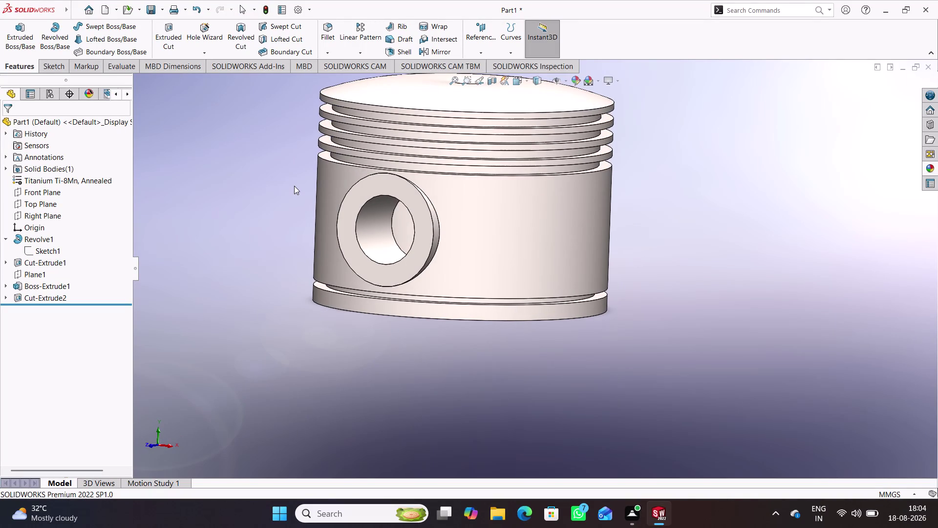
Orbit the piston to inspect the pin boss and crowned top, then undo two edits.
middle_drag(267, 182, 301, 183)
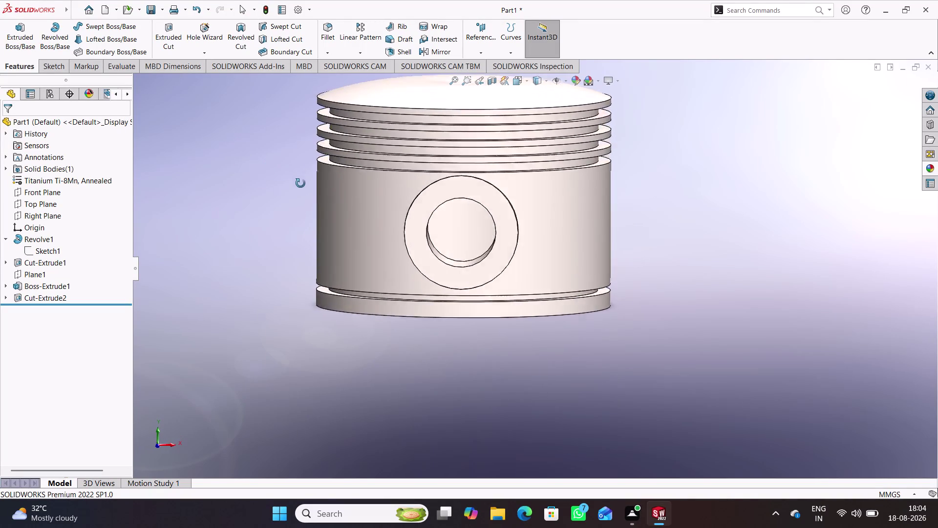
middle_drag(301, 183, 273, 177)
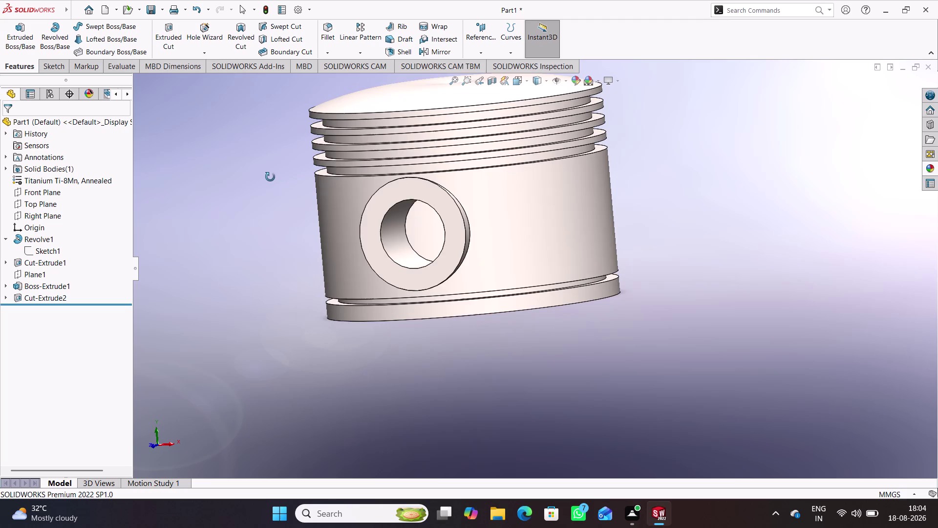
middle_drag(272, 177, 268, 176)
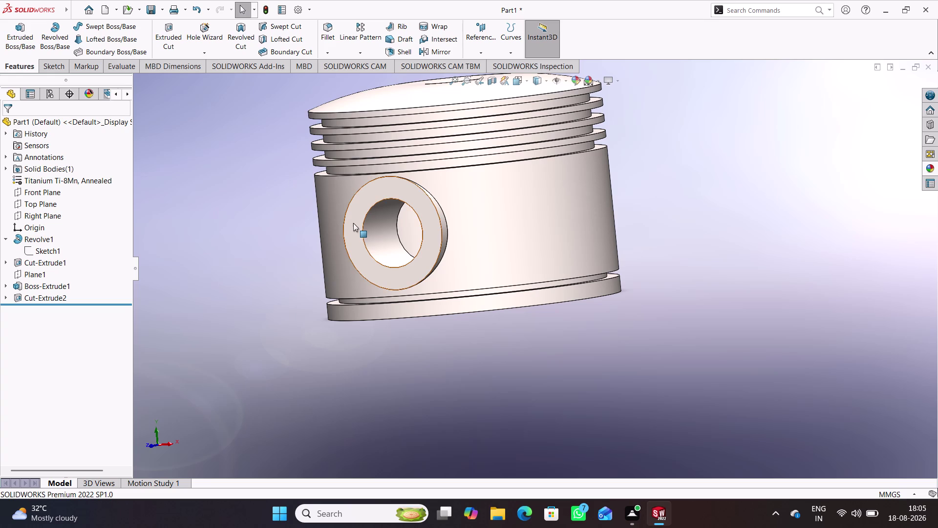
key(ctrl+z)
key(ctrl+z)
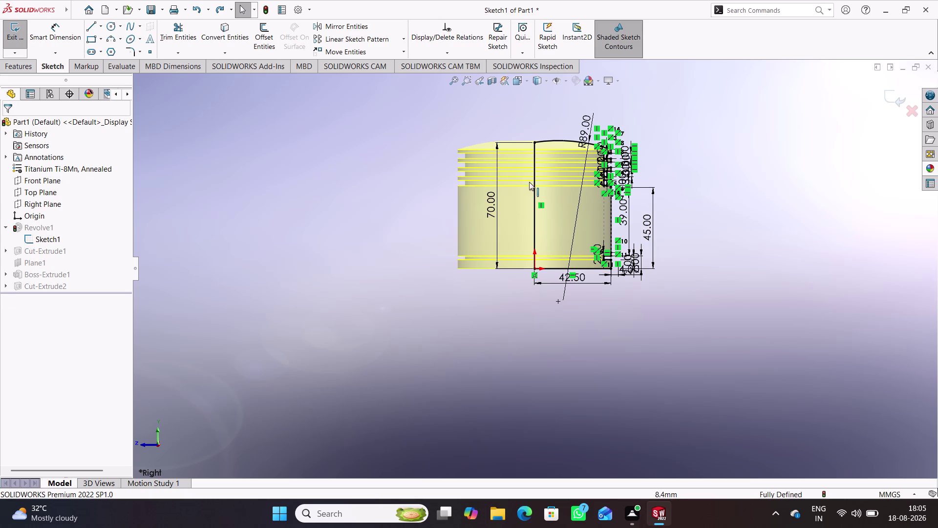
Exit Sketch1 and view the rebuilt piston from above.
click(221, 8)
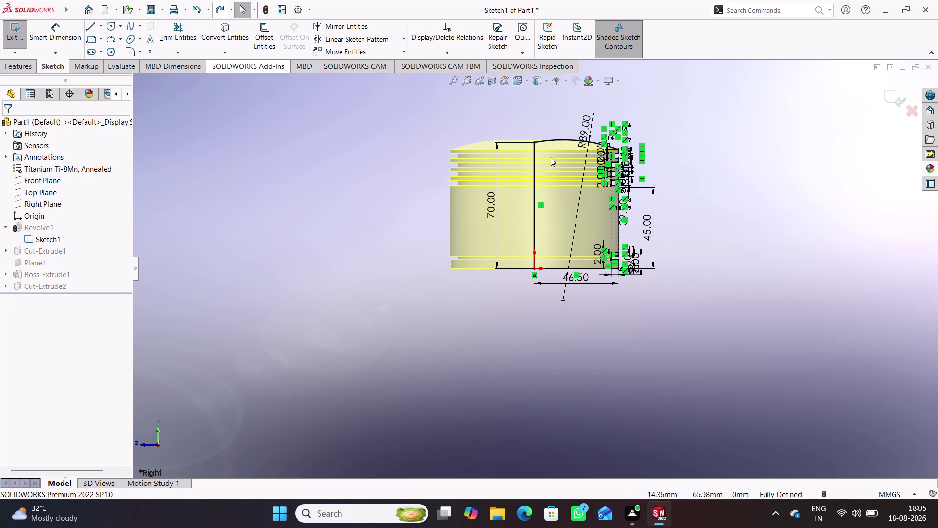
click(896, 97)
middle_drag(526, 134, 555, 162)
scroll(down, 3)
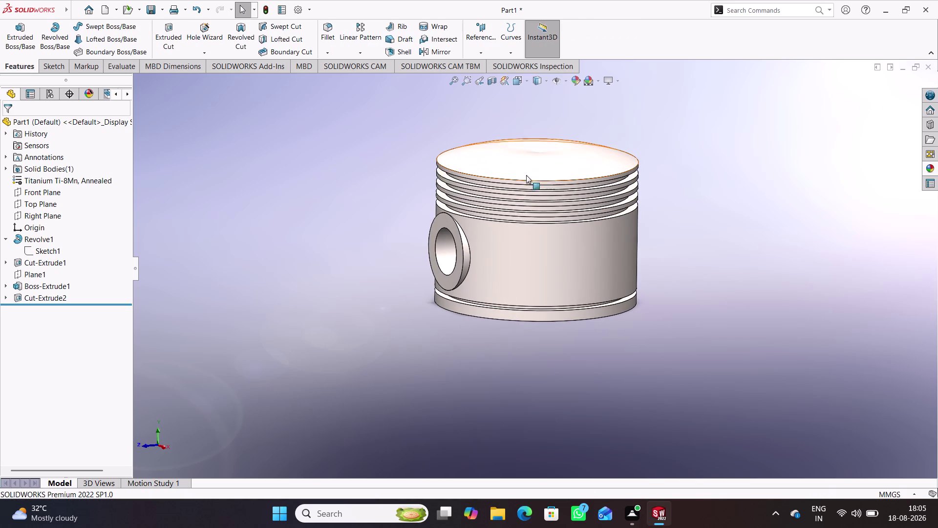
right_click(36, 289)
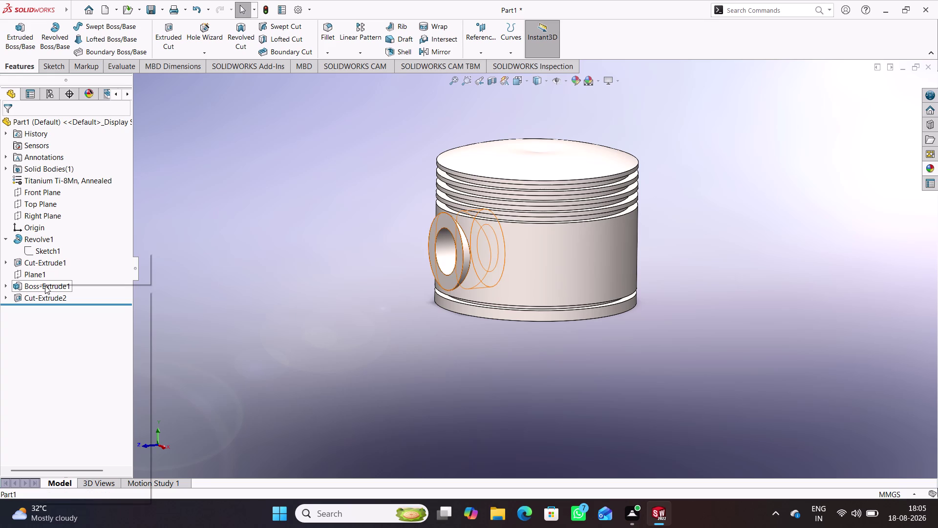
Delete Boss-Extrude1, removing the pin boss and its hole.
click(66, 343)
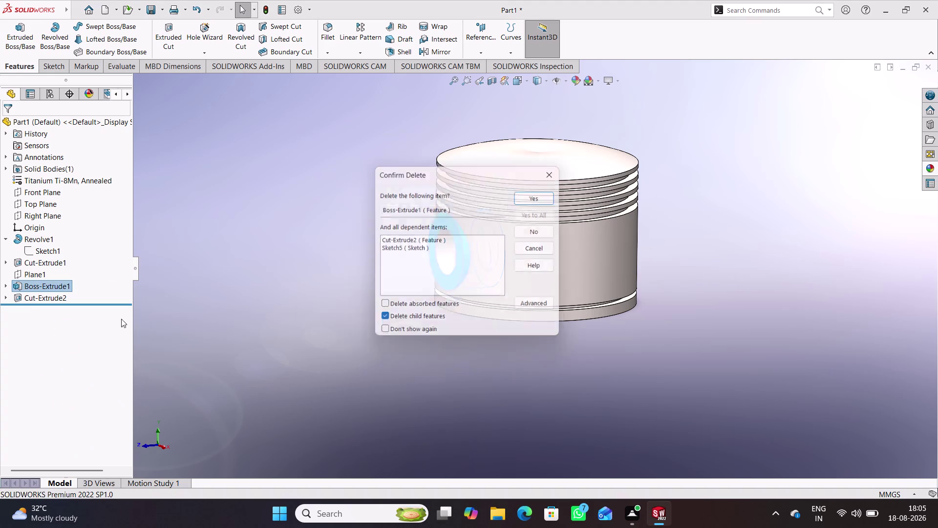
click(532, 196)
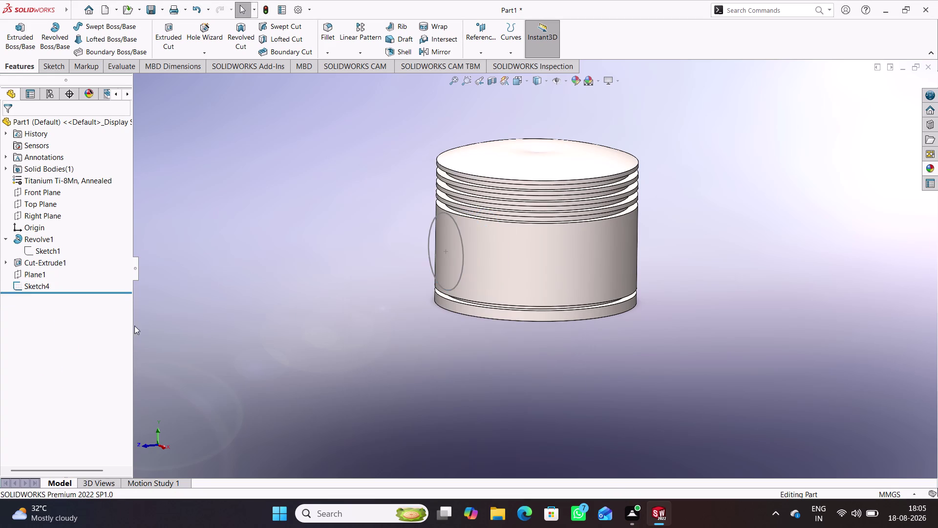
middle_drag(369, 307, 363, 303)
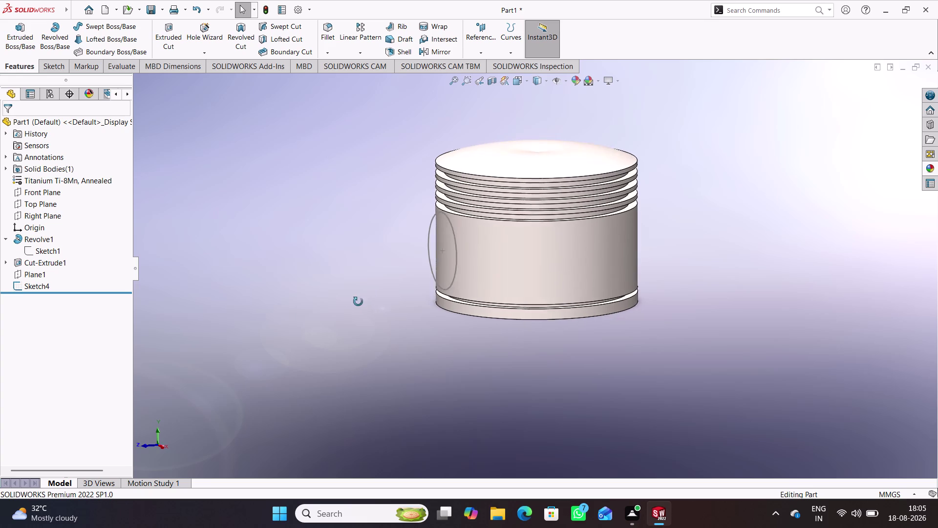
middle_drag(363, 304, 340, 300)
Delete Plane1 together with its dependent Sketch4.
right_click(23, 276)
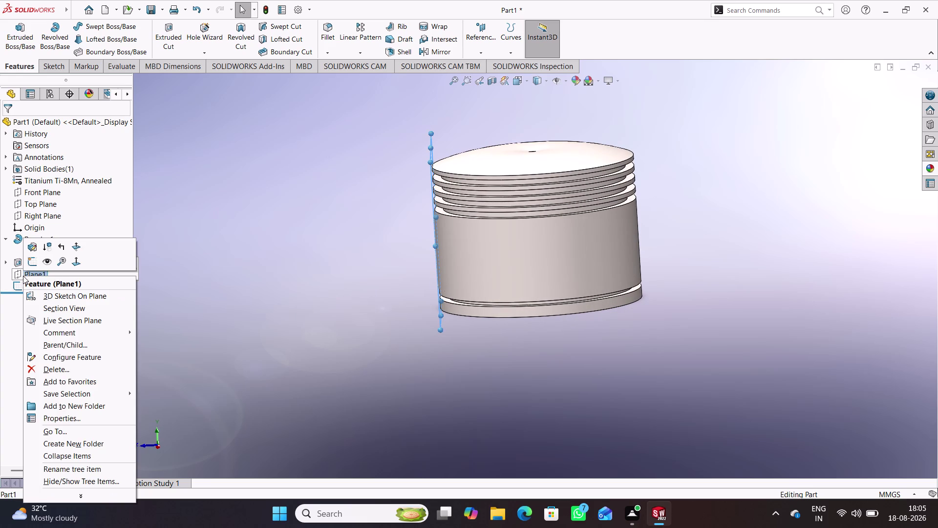
click(47, 368)
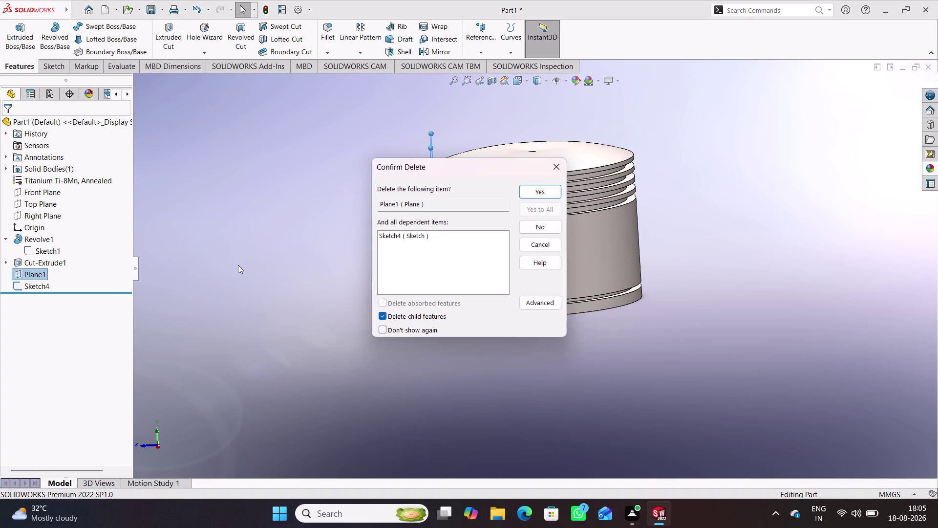
click(537, 195)
middle_drag(351, 288, 380, 283)
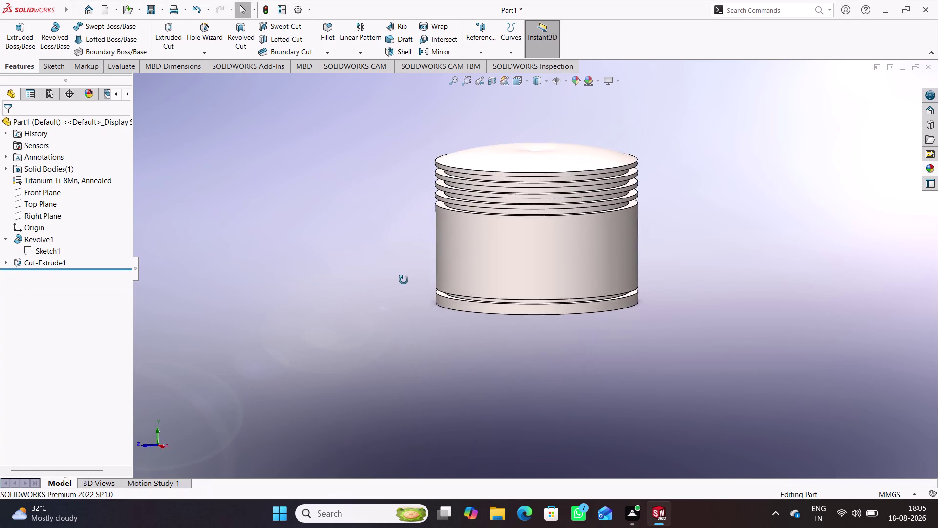
middle_drag(380, 283, 425, 280)
click(361, 291)
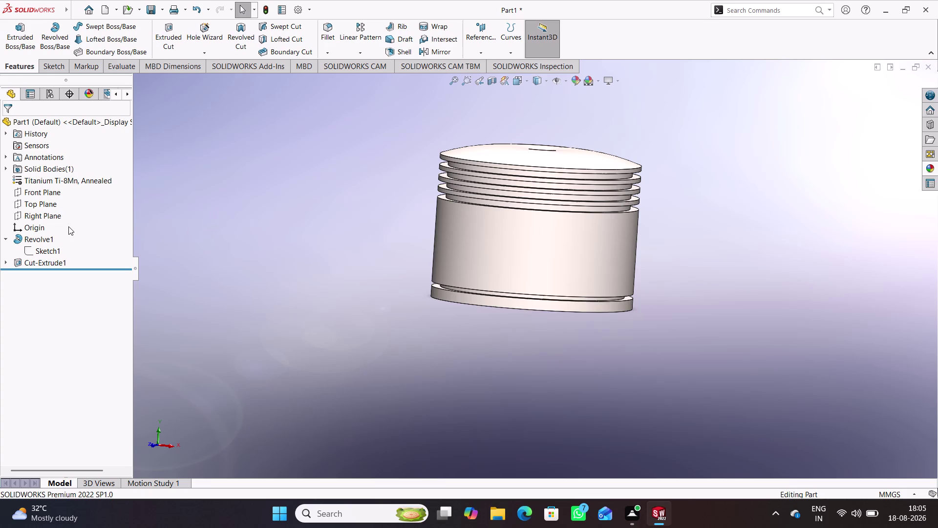
click(46, 193)
Sketch a circle on the Front Plane, centred on the piston centreline.
click(56, 179)
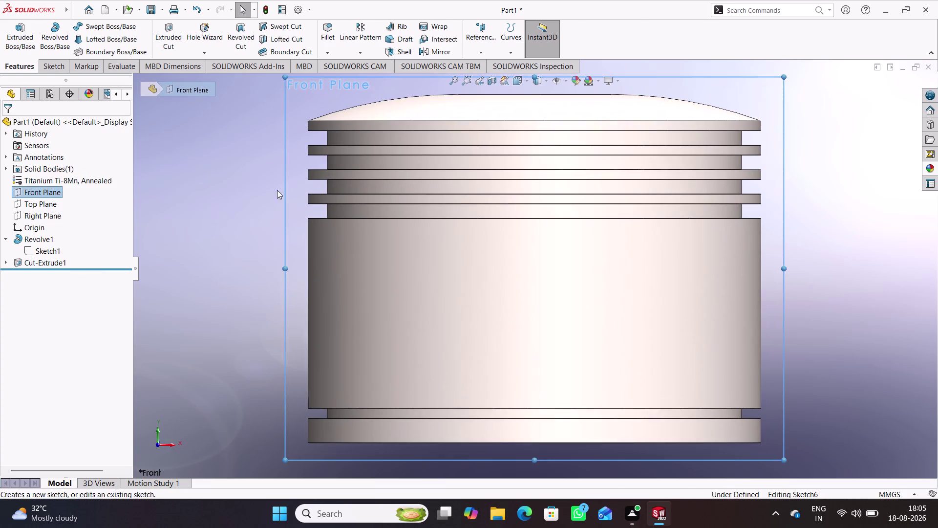
click(244, 190)
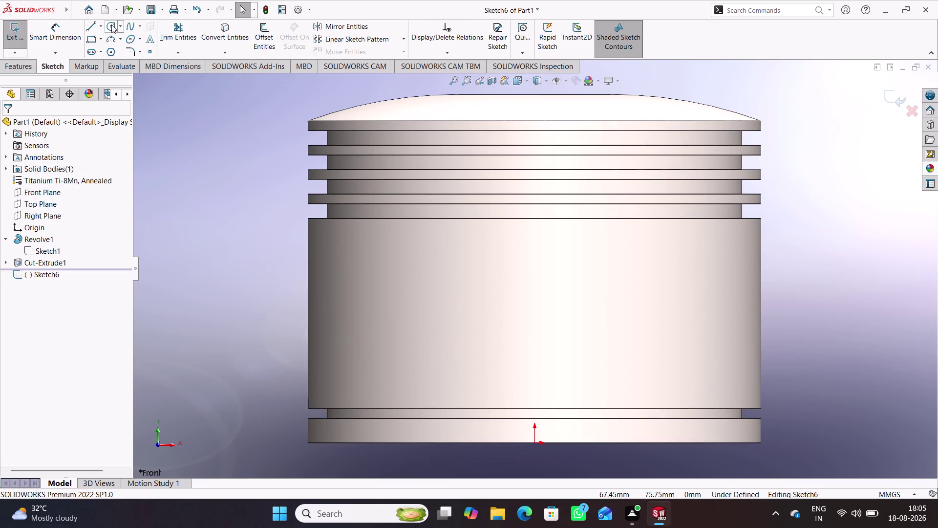
click(111, 25)
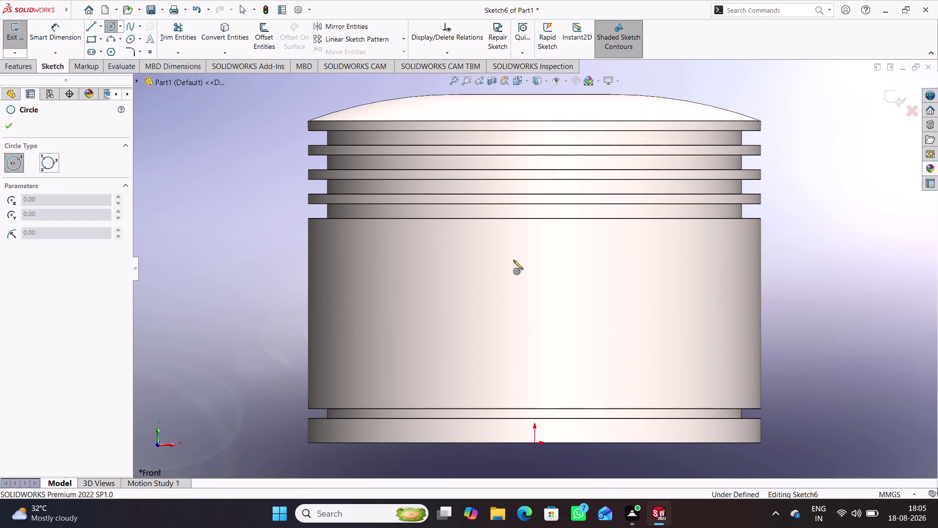
click(533, 316)
click(549, 348)
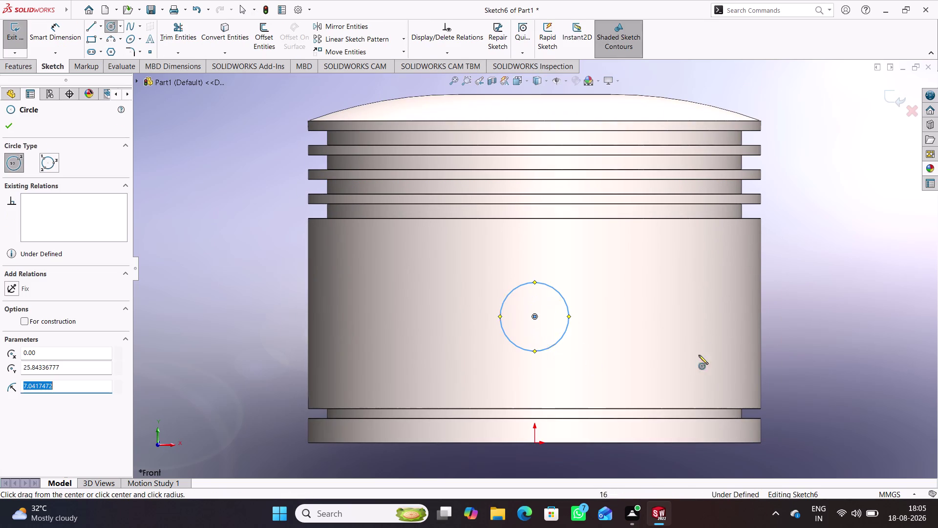
Dimension the circle's diameter to 22 mm.
right_drag(867, 371, 852, 235)
click(571, 312)
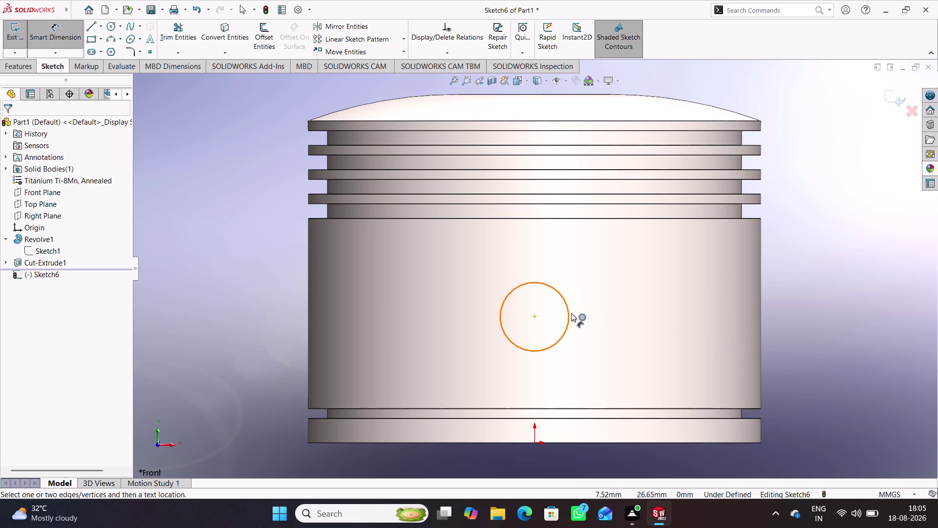
click(545, 319)
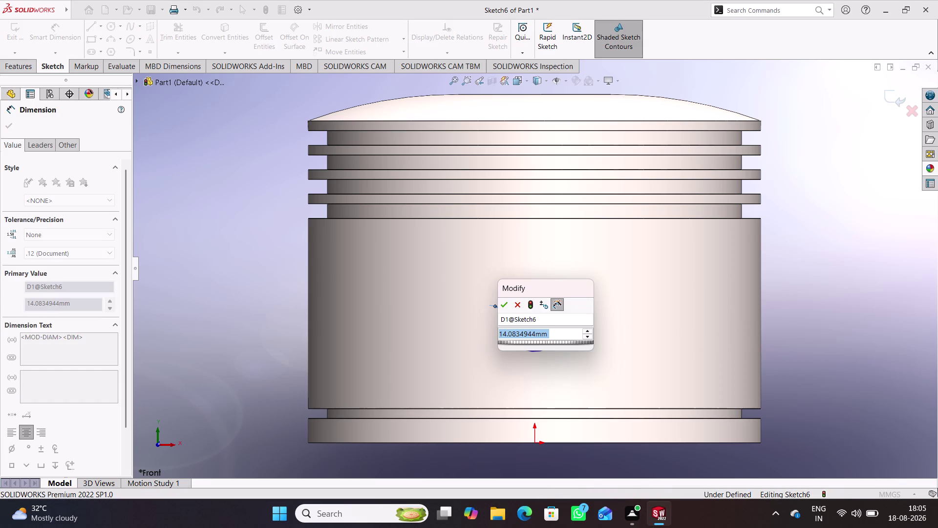
text(22)
key(Return)
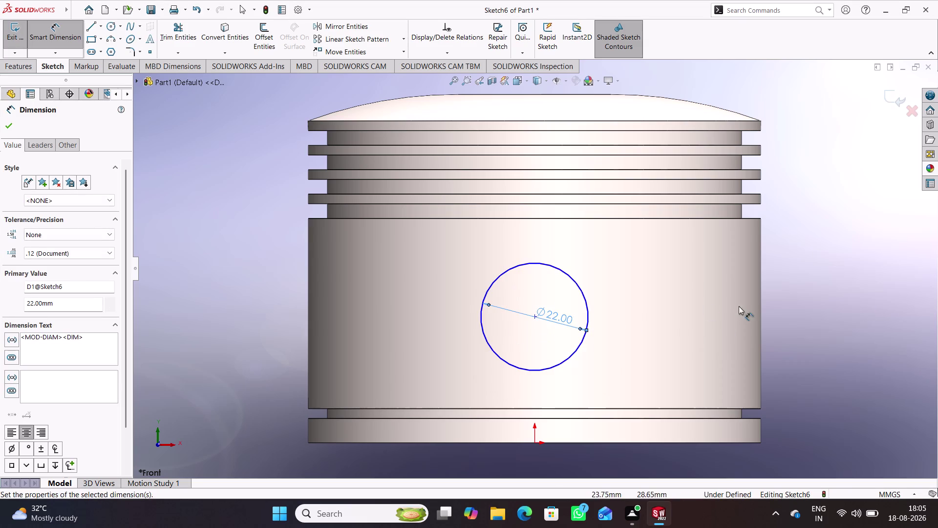
click(813, 338)
Dimension the circle centre 22 mm above the origin.
click(535, 439)
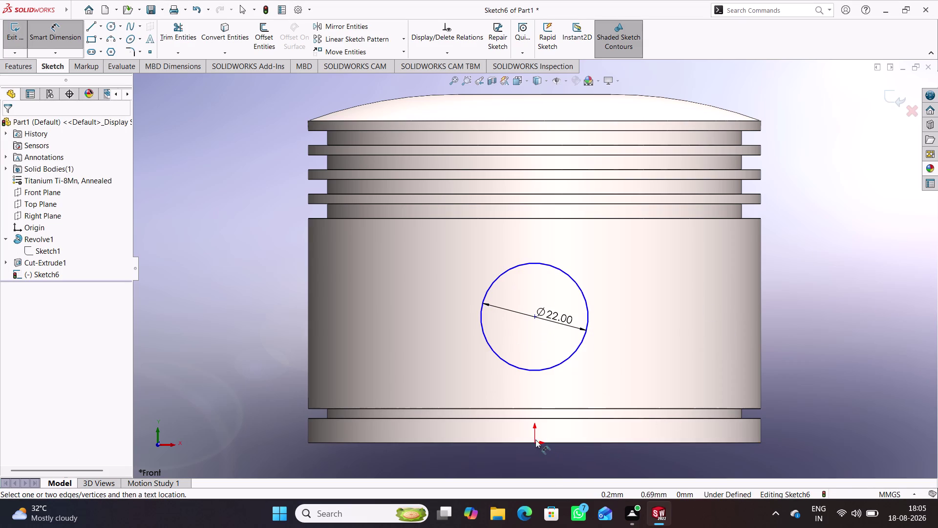
click(534, 443)
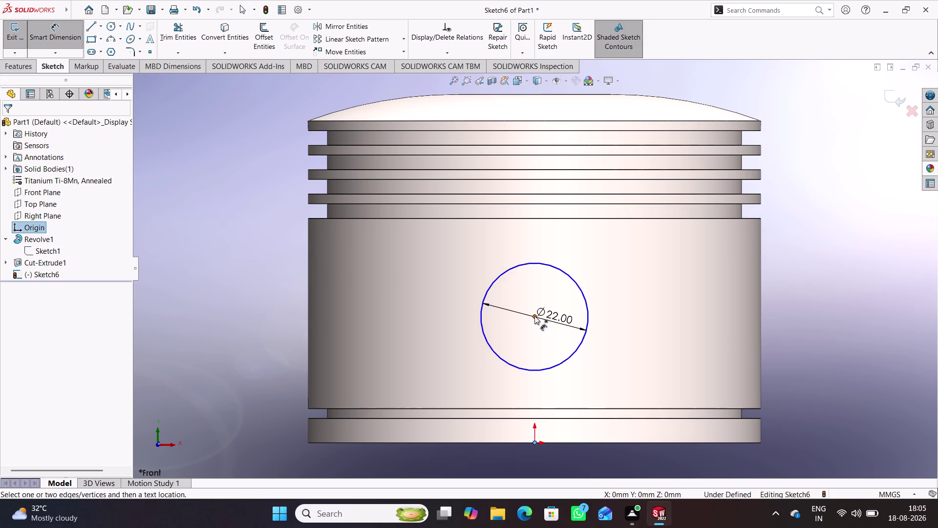
click(534, 315)
click(810, 366)
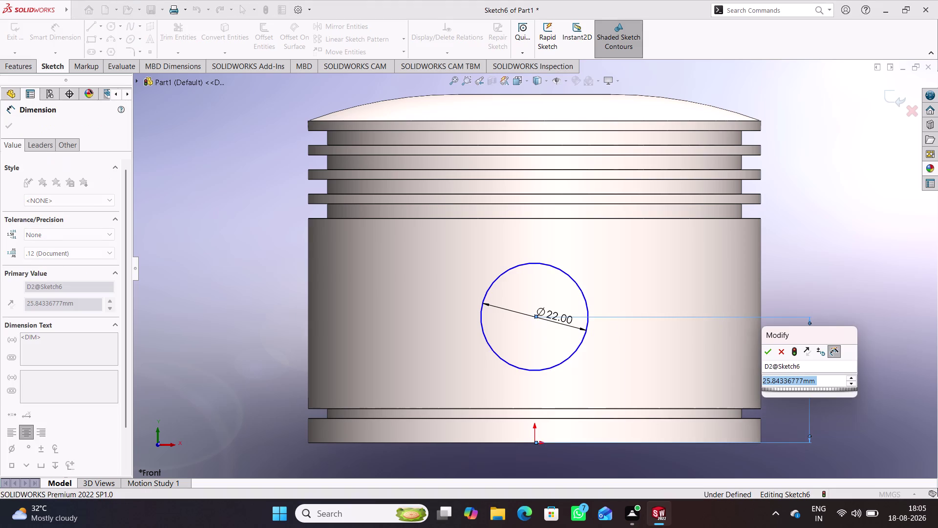
text(22)
key(Return)
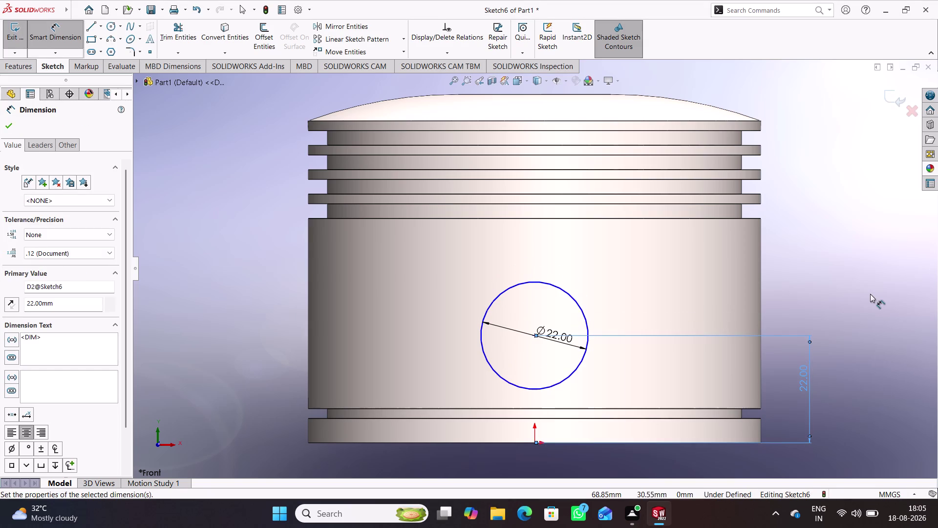
click(870, 293)
Re-place the 22 mm diameter dimension on the circle.
right_drag(886, 383, 865, 220)
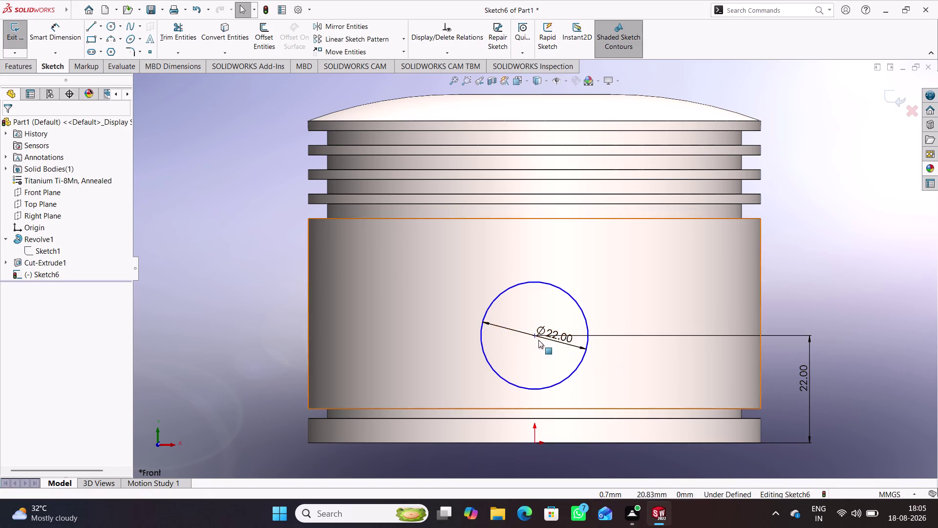
click(533, 335)
click(861, 287)
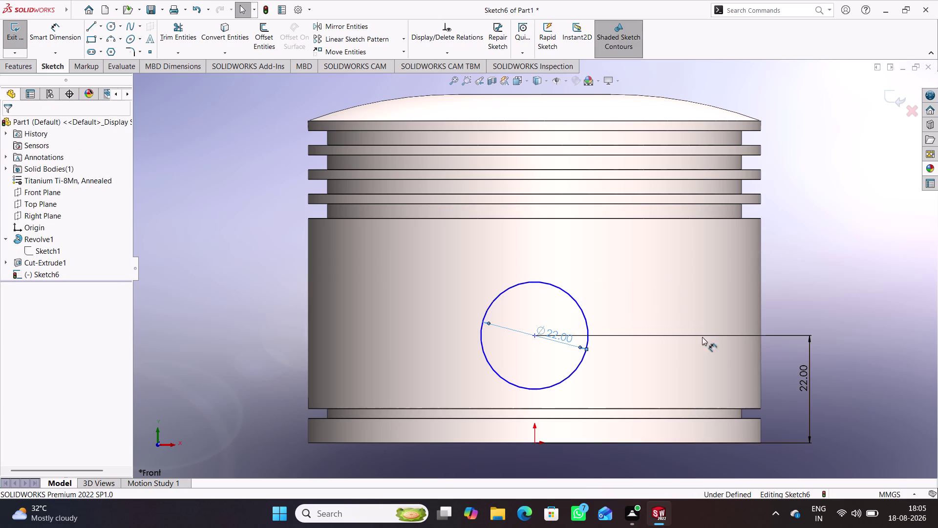
drag(561, 336, 513, 347)
click(533, 335)
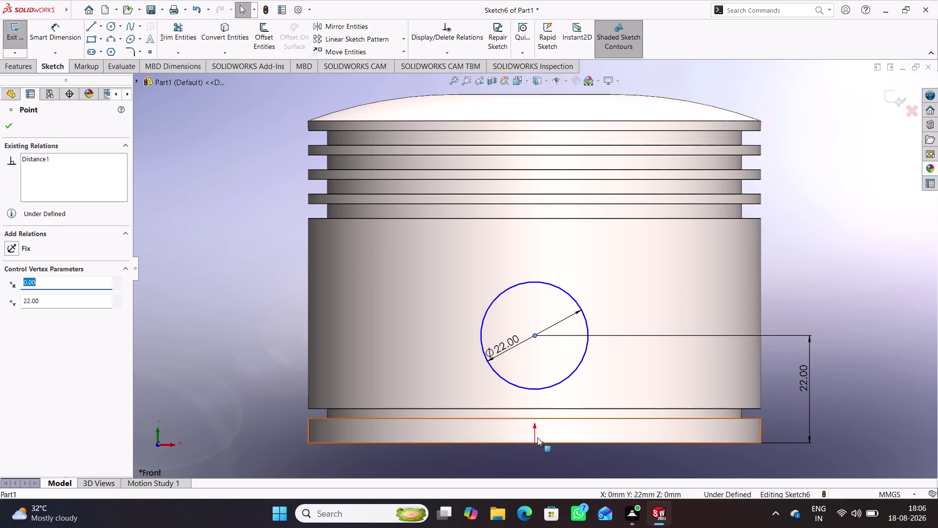
Make the circle centre vertical with the origin and exit the sketch.
click(534, 443)
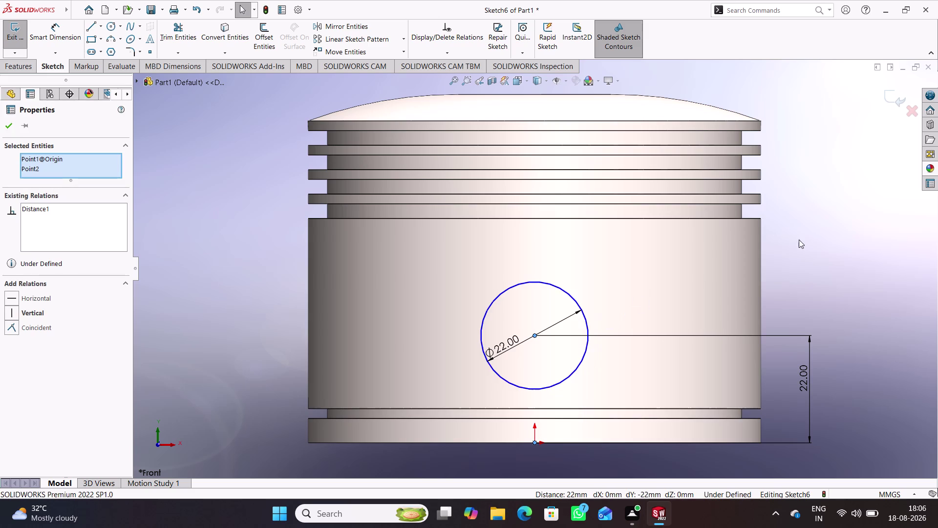
right_click(837, 239)
click(836, 213)
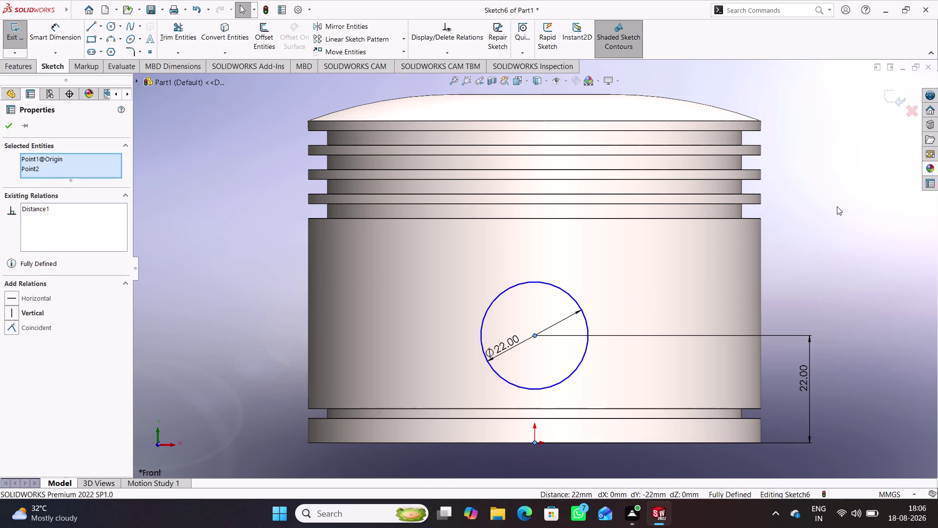
click(824, 203)
click(886, 100)
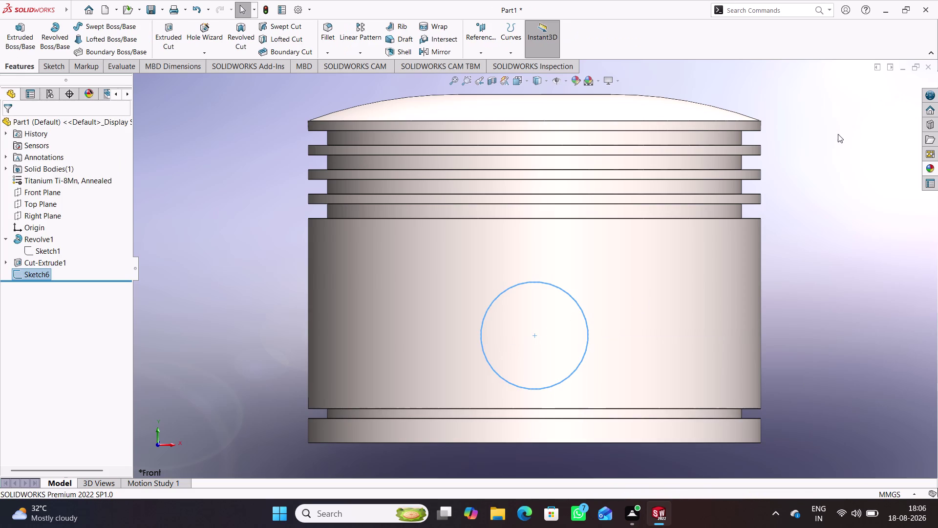
Extrude-cut Sketch6 Through All - Both to bore the 22 mm pin hole.
middle_drag(843, 162, 755, 204)
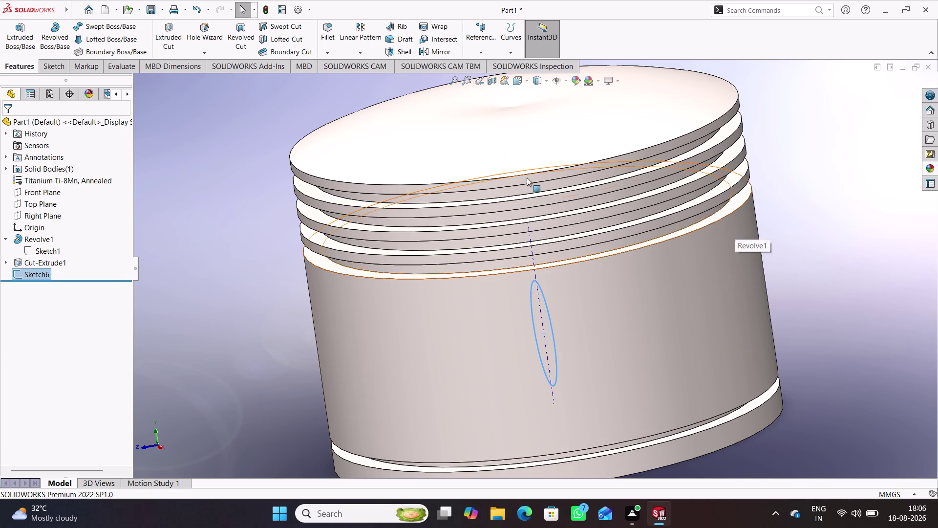
click(172, 42)
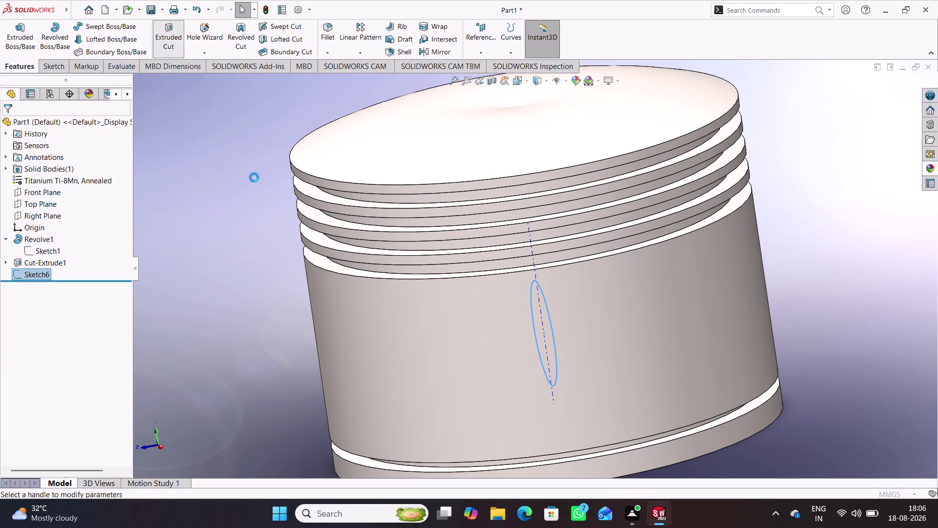
click(97, 187)
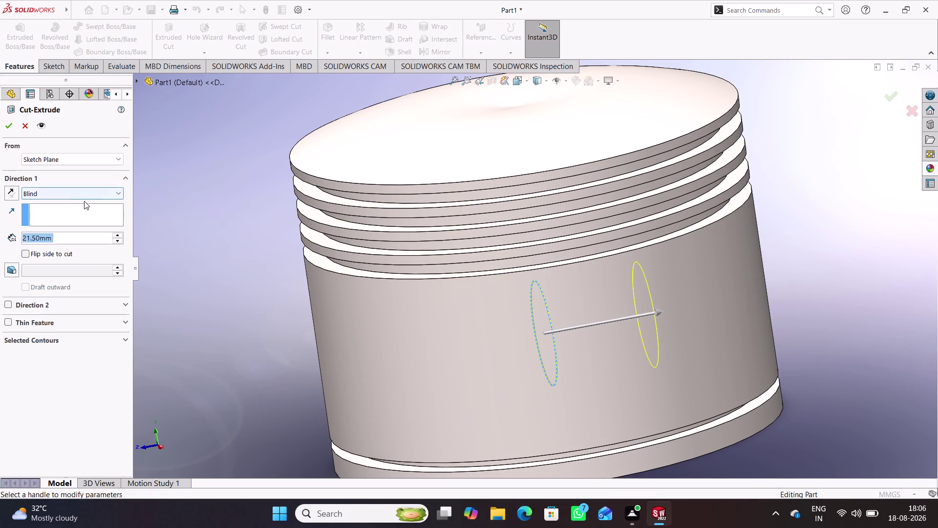
click(103, 193)
click(76, 220)
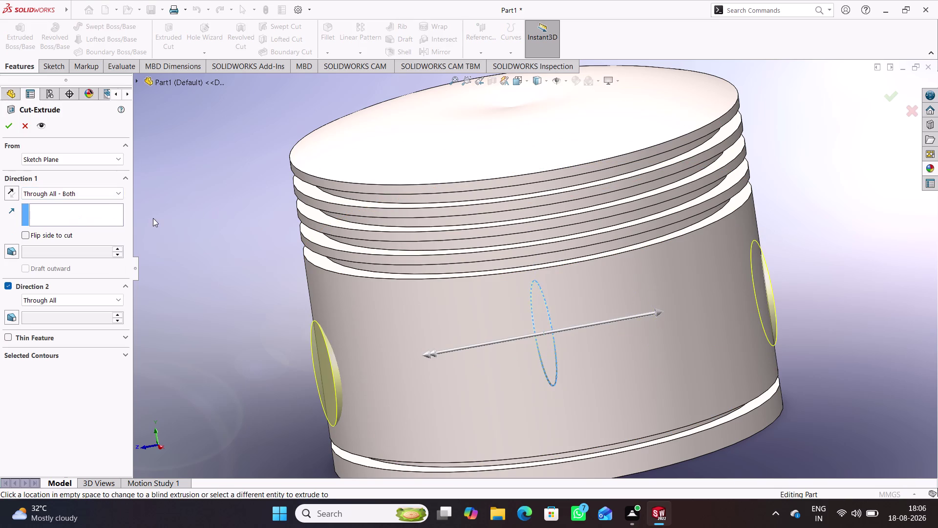
click(10, 126)
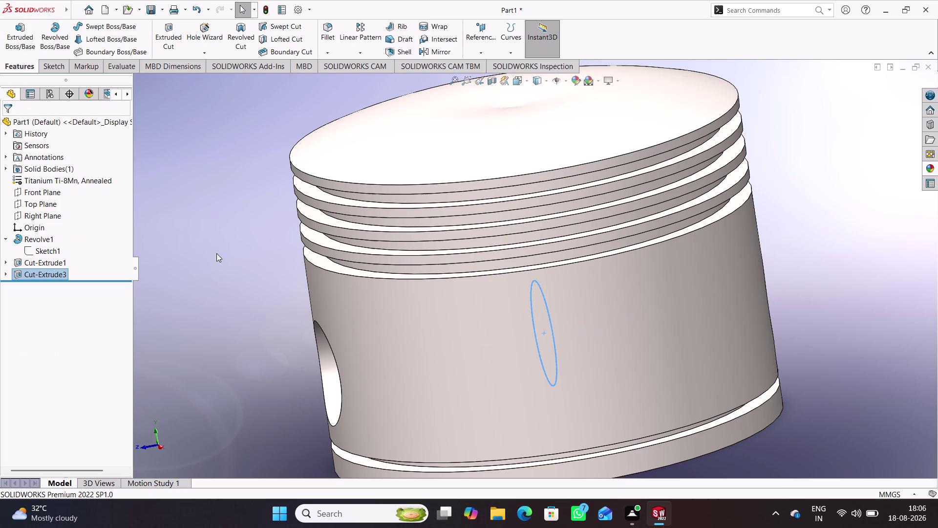
middle_drag(223, 254, 290, 239)
Orbit to a level side view and expand Cut-Extrude1 in the tree.
scroll(up, 3)
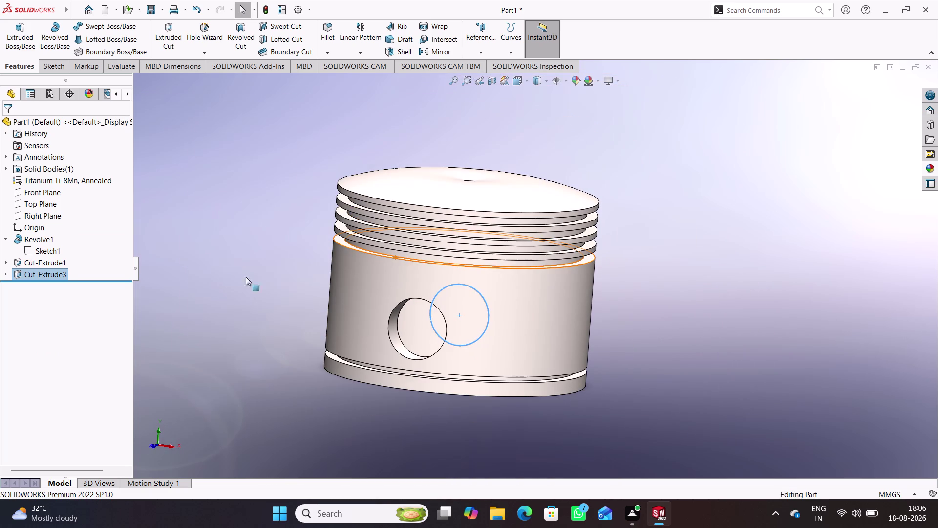
drag(218, 267, 223, 267)
middle_drag(258, 261, 245, 245)
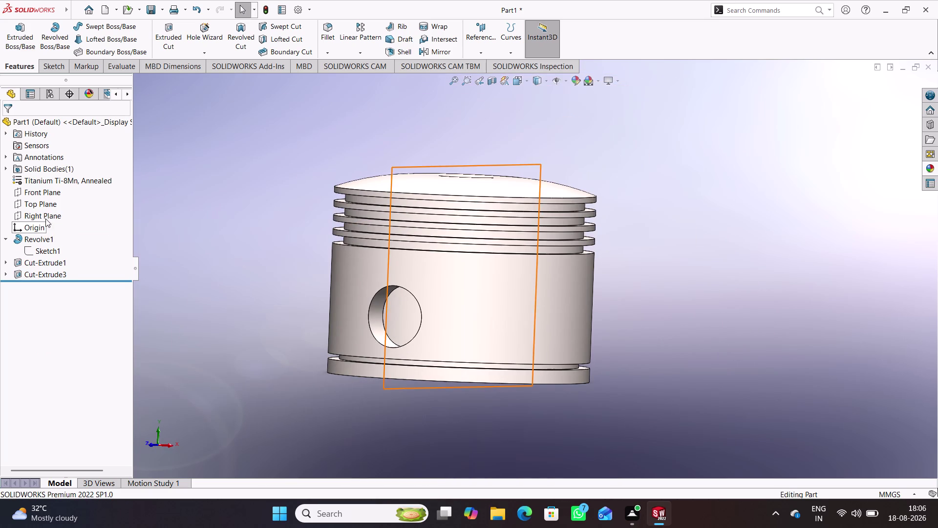
click(5, 260)
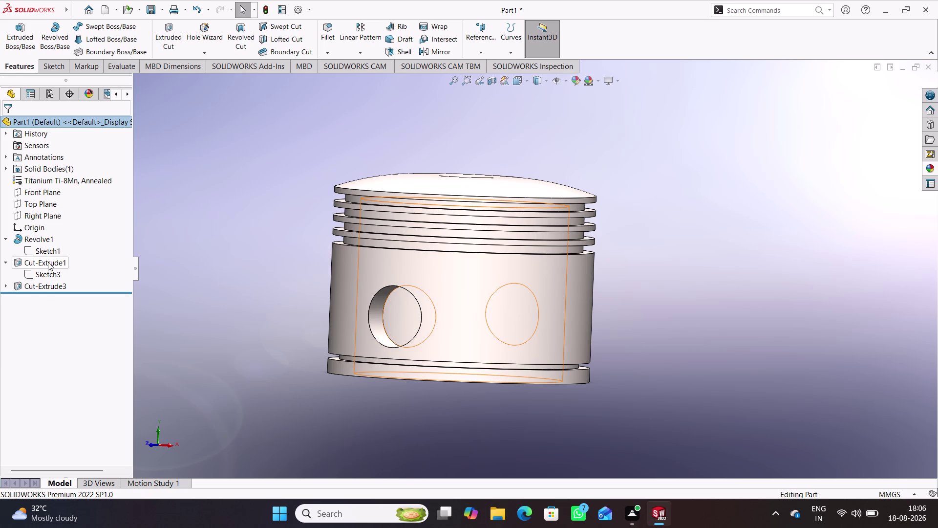
middle_drag(173, 265, 45, 237)
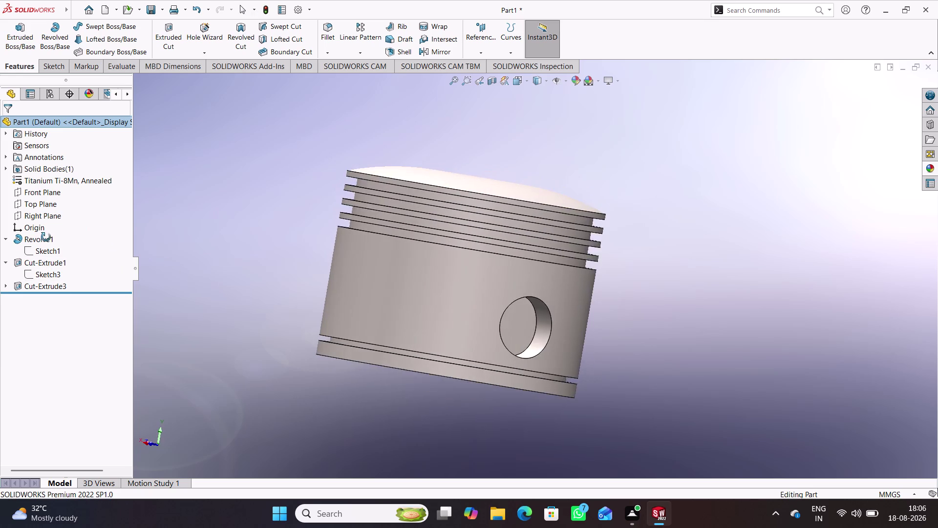
middle_drag(45, 237, 84, 237)
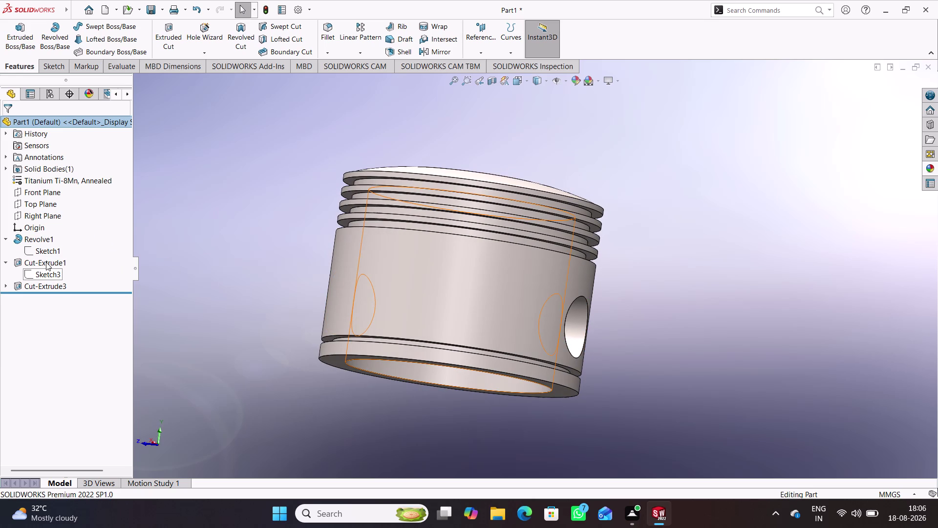
Select the Cut-Extrude1 skirt cut and look up into the hollow skirt.
click(46, 262)
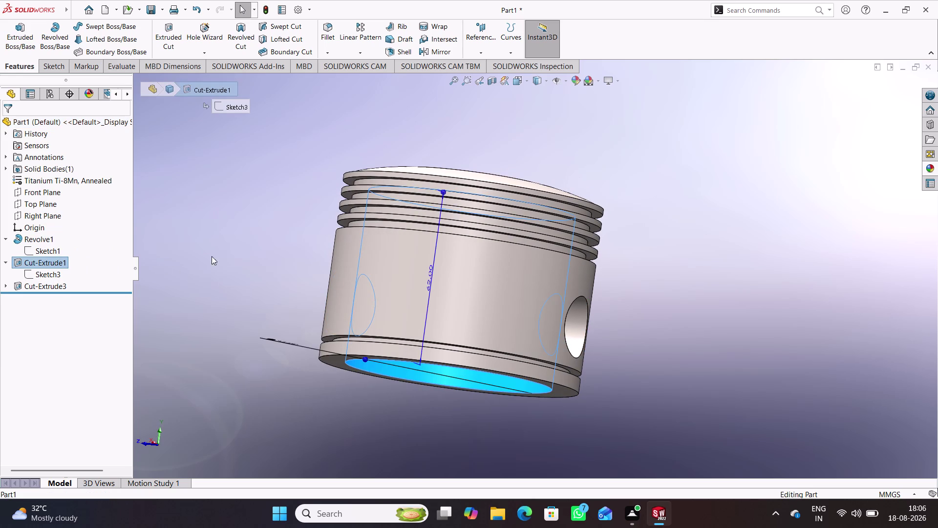
middle_drag(230, 257, 290, 236)
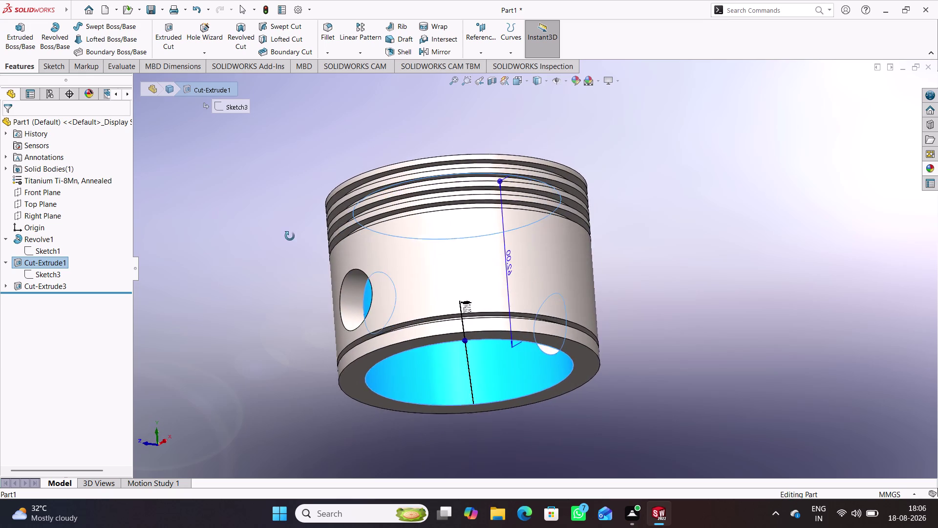
middle_drag(290, 236, 288, 240)
click(247, 261)
middle_drag(283, 285, 235, 102)
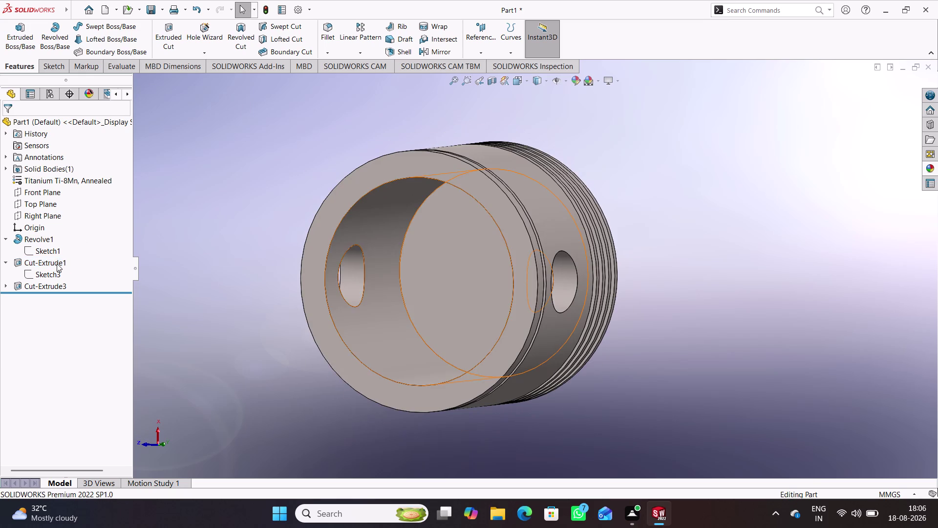
Select the Cut-Extrude3 pin-hole feature and choose Rename from its menu.
click(56, 263)
click(199, 270)
right_click(57, 286)
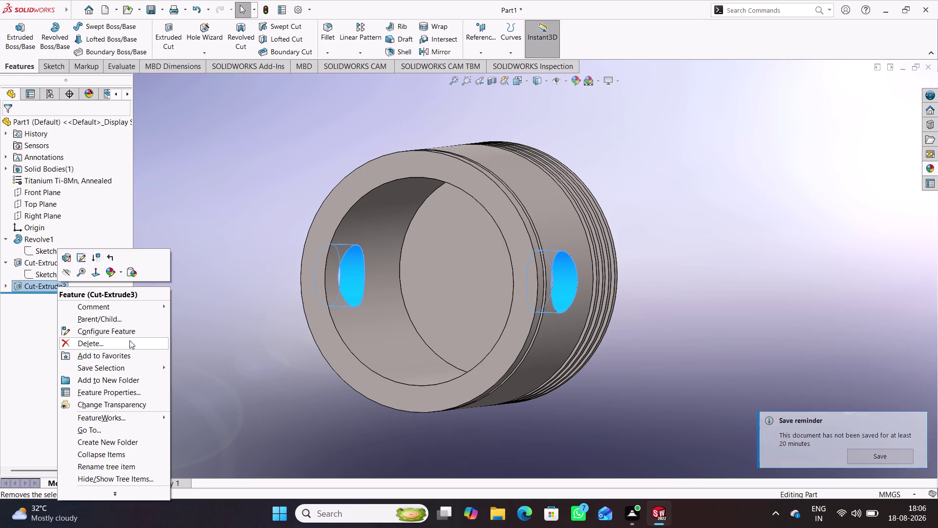
click(115, 464)
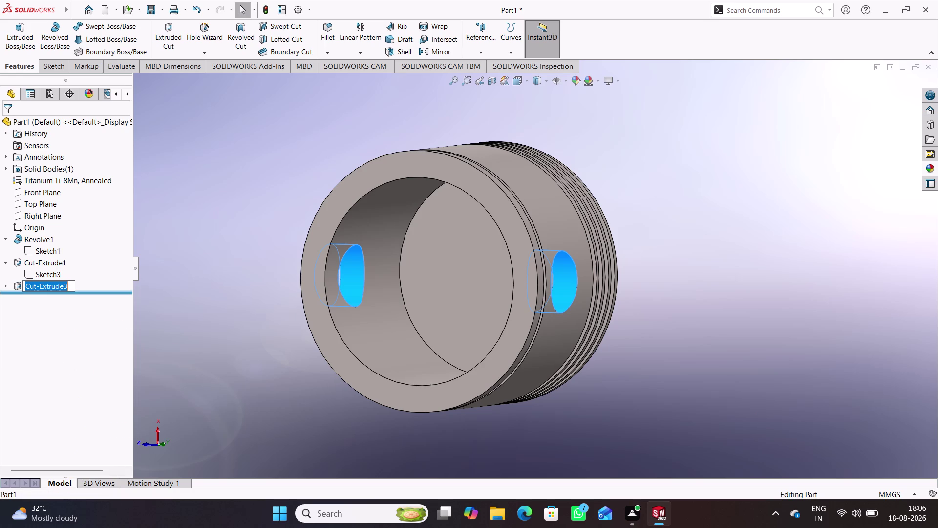
Replace the trailing 3 in the feature name with 2, making it Cut-Extrude2.
click(69, 286)
click(69, 283)
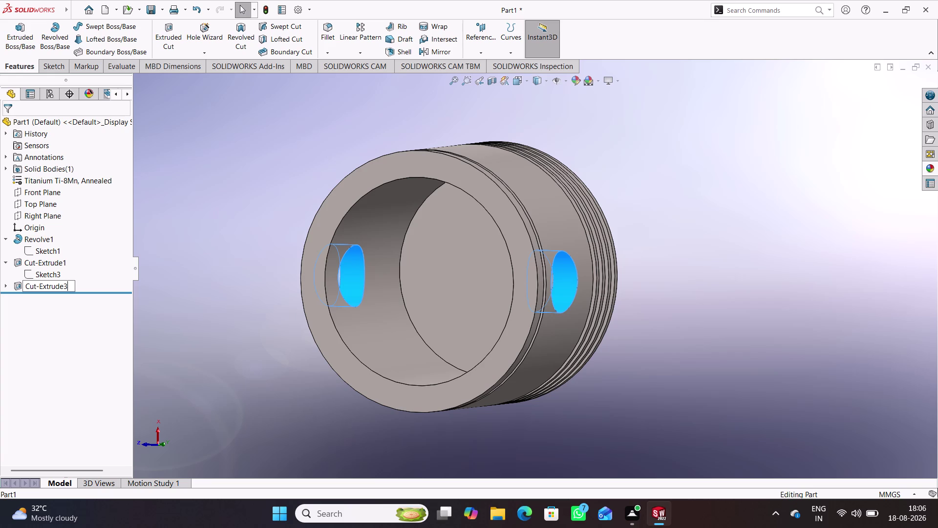
key(BackSpace)
key(2)
key(Return)
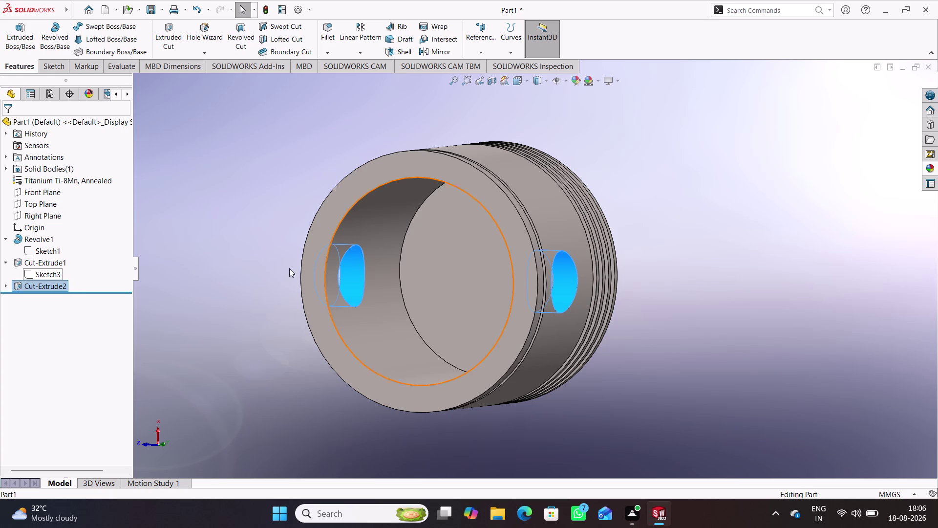
click(295, 265)
middle_drag(268, 288, 388, 336)
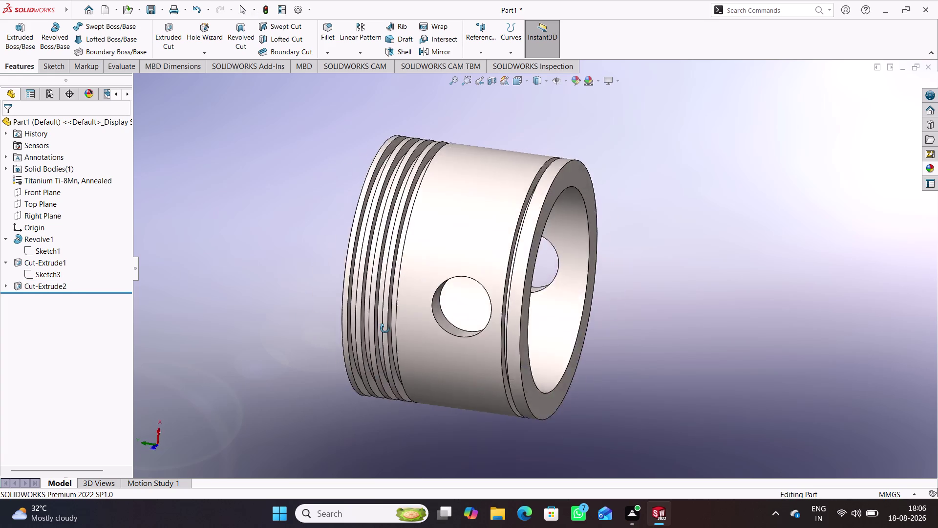
middle_drag(389, 336, 351, 452)
middle_drag(472, 236, 477, 319)
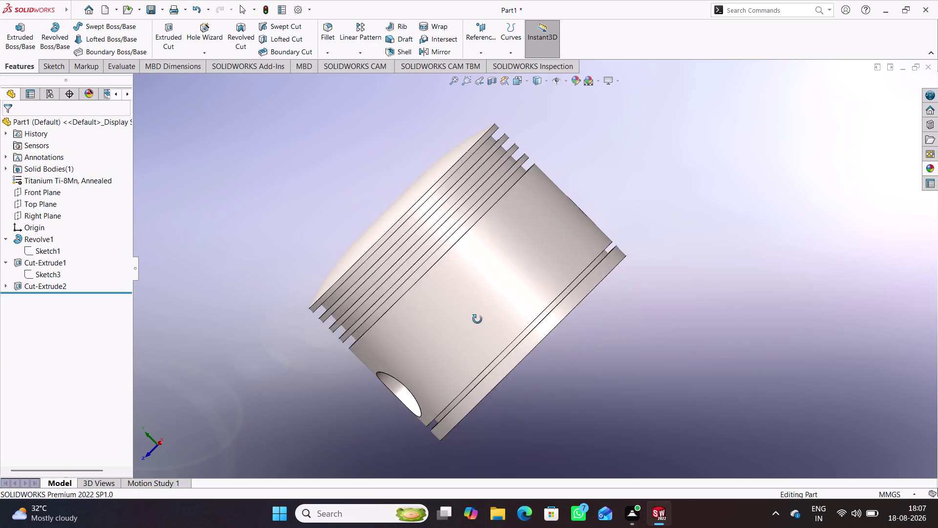
middle_drag(477, 319, 482, 319)
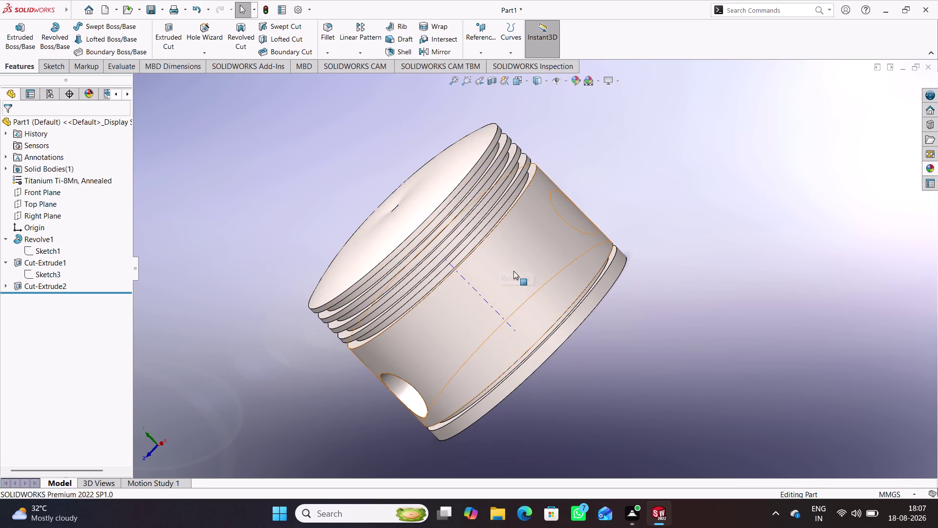
middle_drag(514, 271, 542, 301)
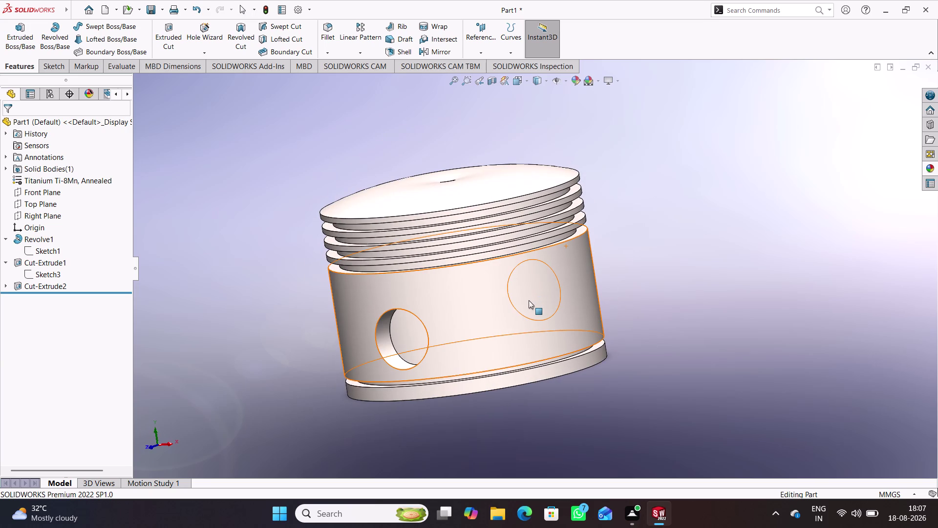